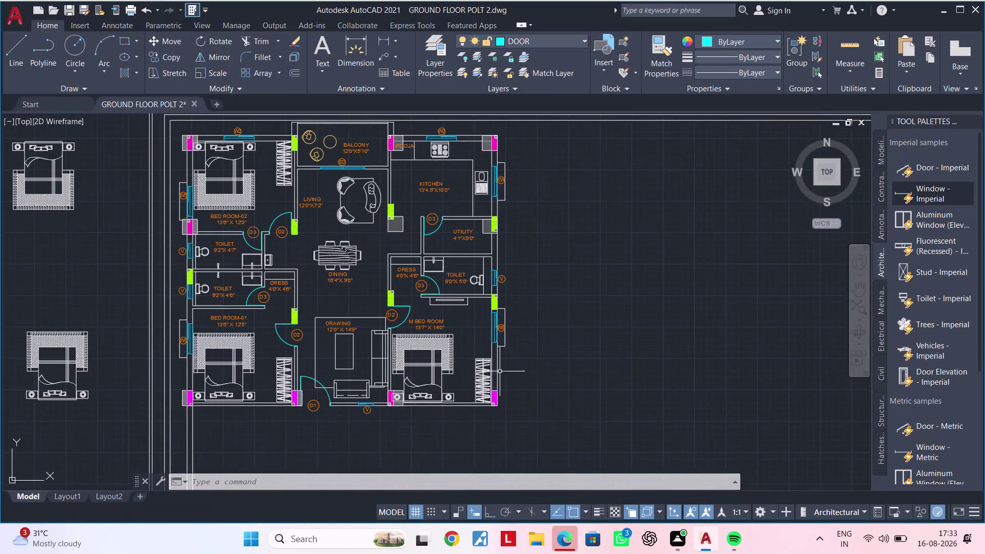
Bring the master bedroom's right wall into view and cancel any active command.
scroll(up, 3)
scroll(down, 3)
scroll(down, 3)
middle_drag(574, 355, 462, 347)
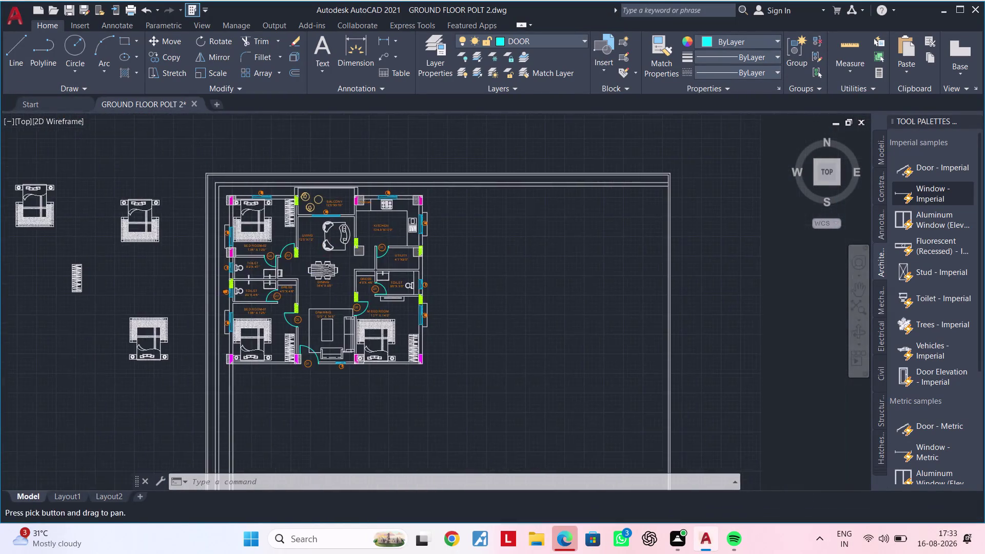
scroll(up, 3)
middle_drag(454, 336, 397, 340)
scroll(up, 3)
middle_drag(381, 340, 407, 329)
key(Escape)
key(Escape)
key(Escape)
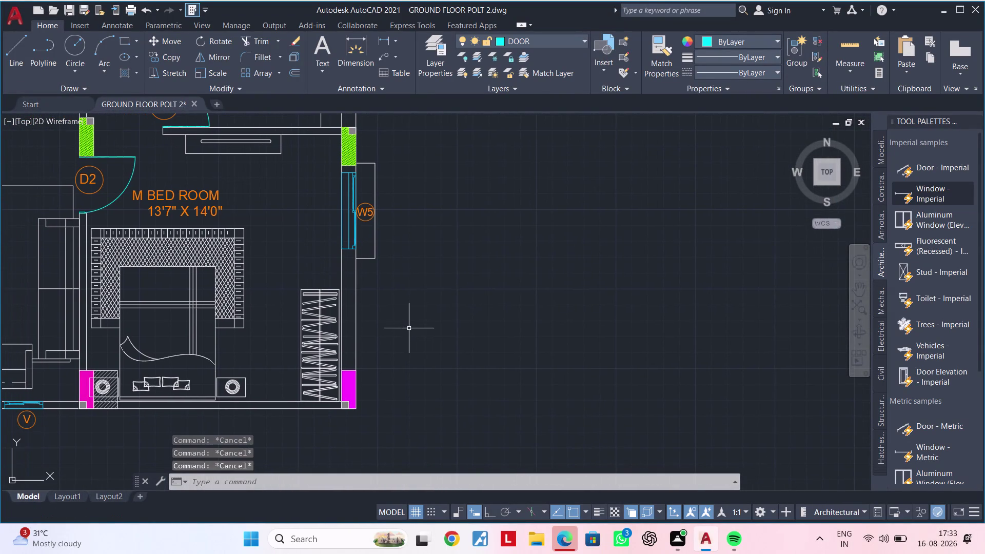
key(Escape)
Offset the right outer wall 6'6" to the right of the plan.
text(OF)
key(space)
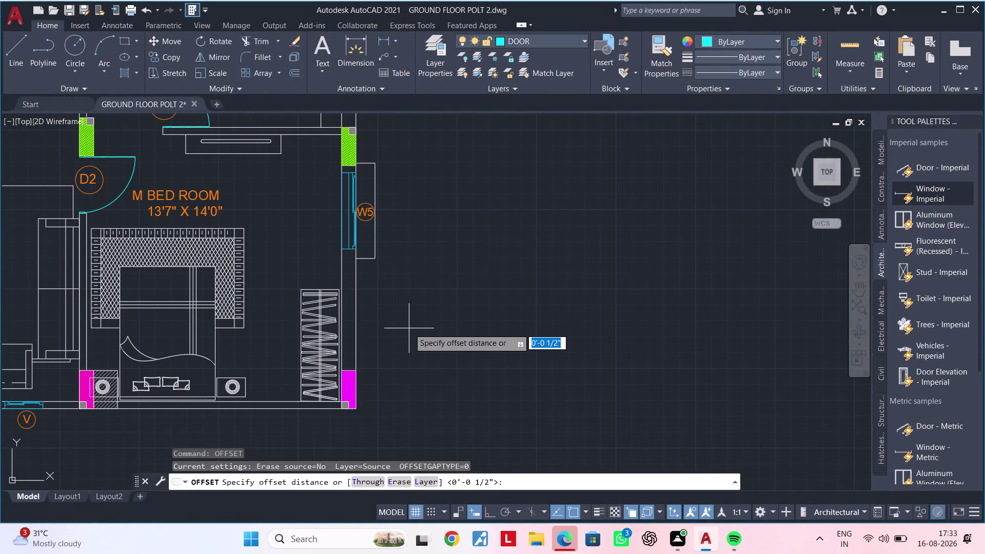
text(6')
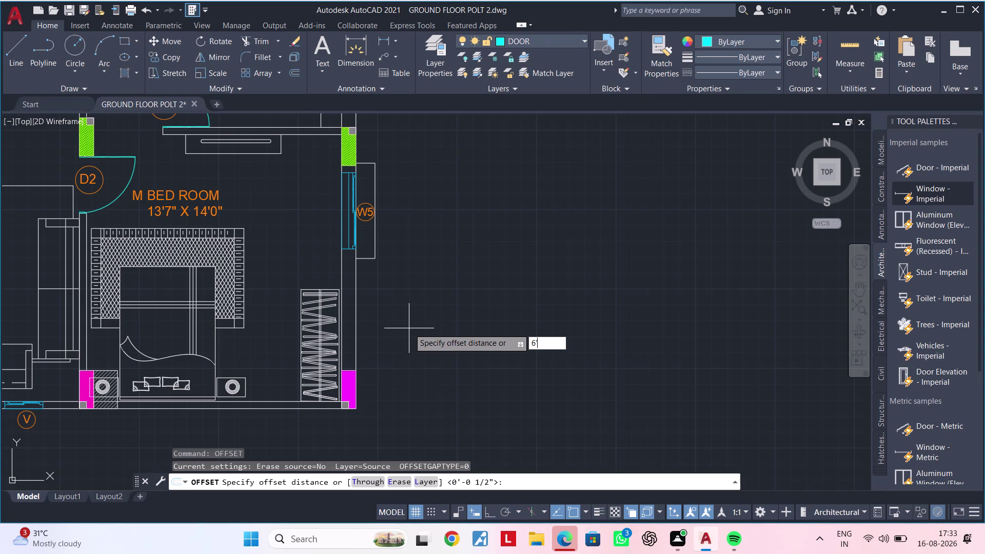
key(6)
key(shift+quotedbl)
key(Return)
click(355, 332)
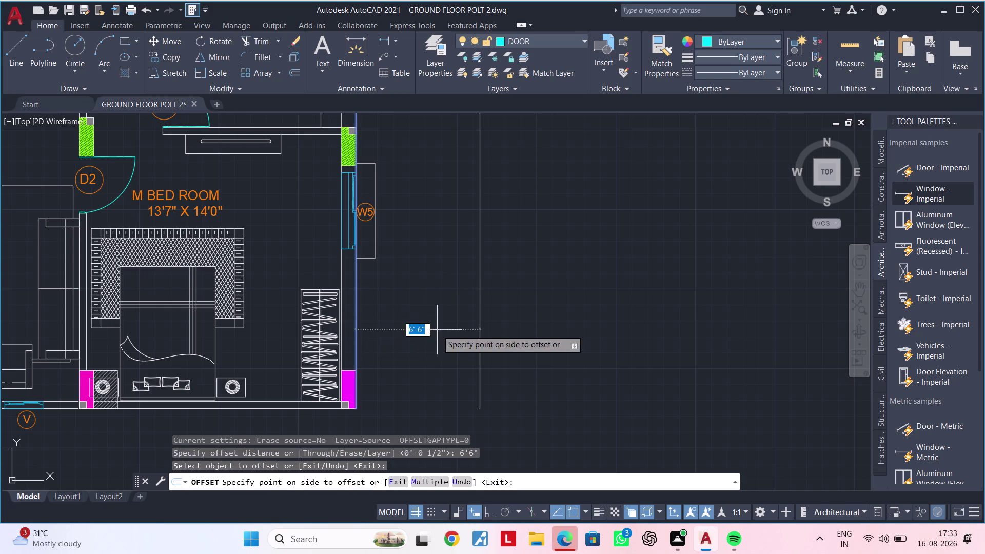
click(437, 329)
Inspect the new 6'6" offset line, then erase it.
scroll(down, 3)
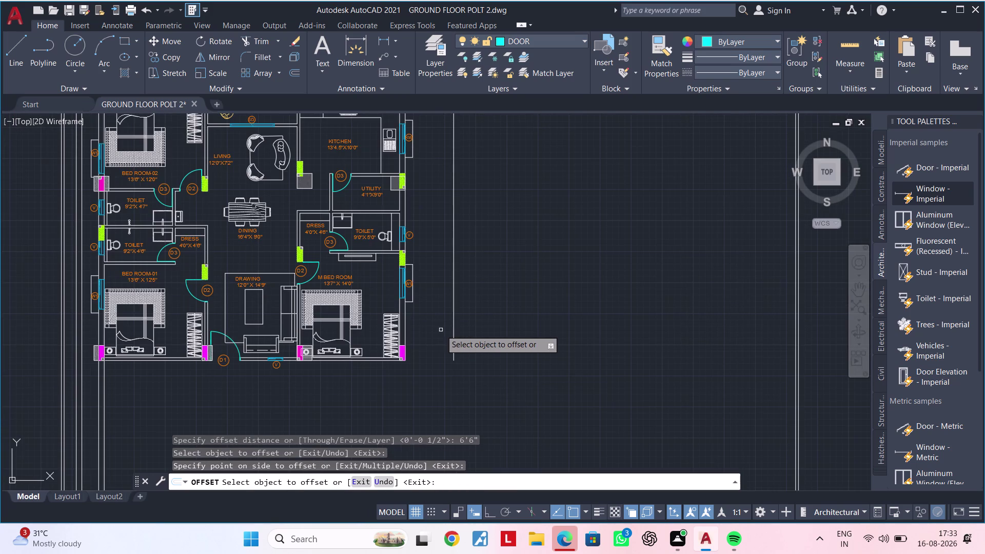
scroll(up, 3)
scroll(down, 3)
middle_drag(442, 328, 446, 327)
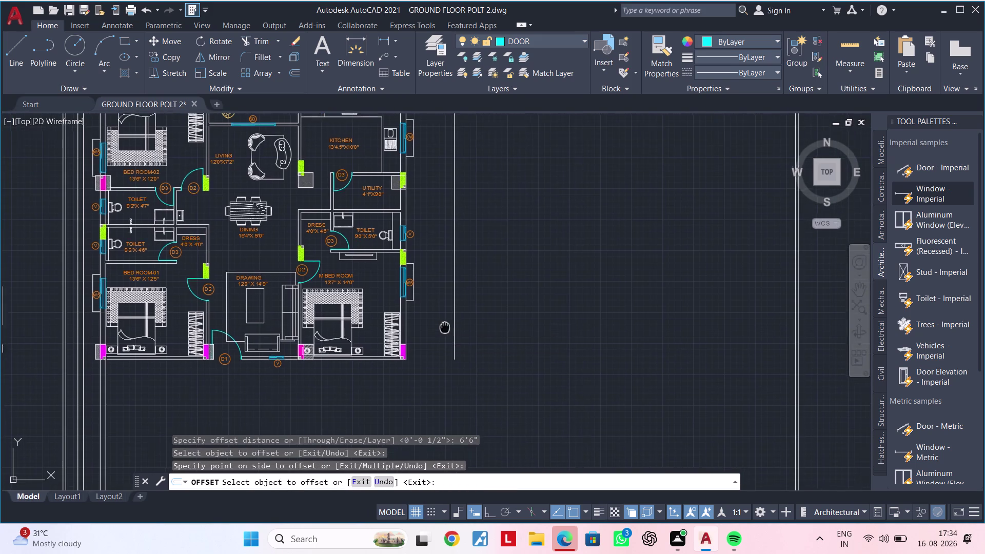
middle_drag(446, 327, 468, 323)
key(Escape)
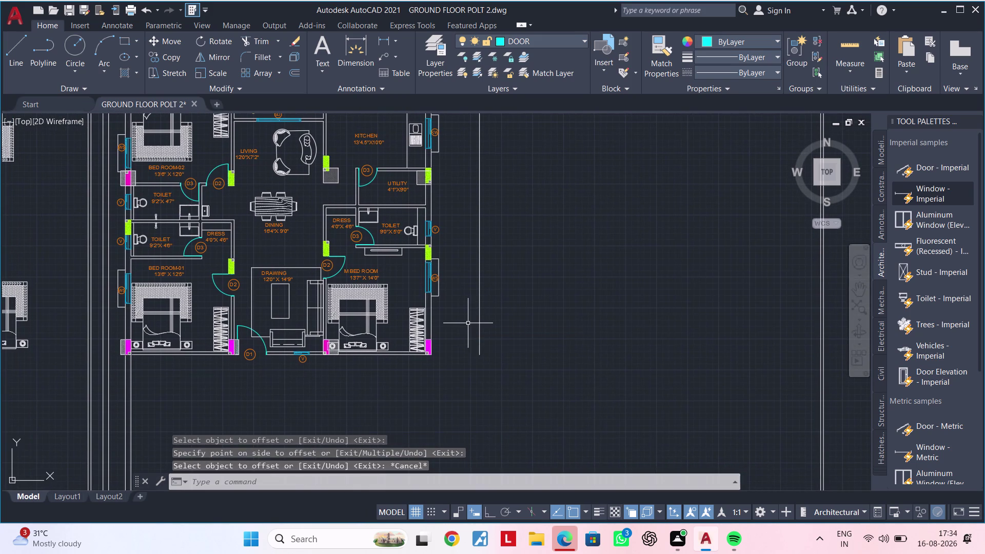
key(Escape)
click(480, 315)
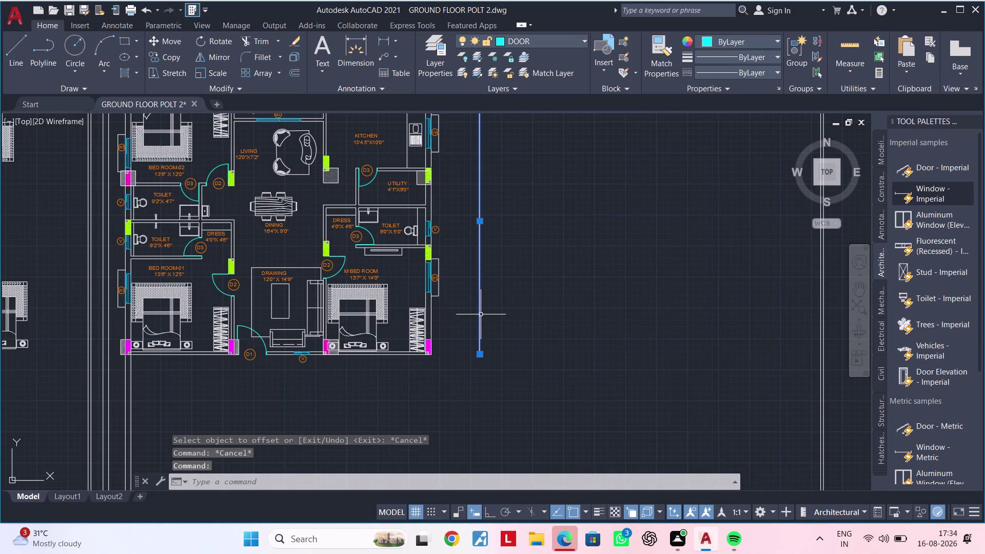
key(Delete)
Window-select the ground floor plan from its top-left corner to its bottom edge.
middle_drag(478, 287, 460, 408)
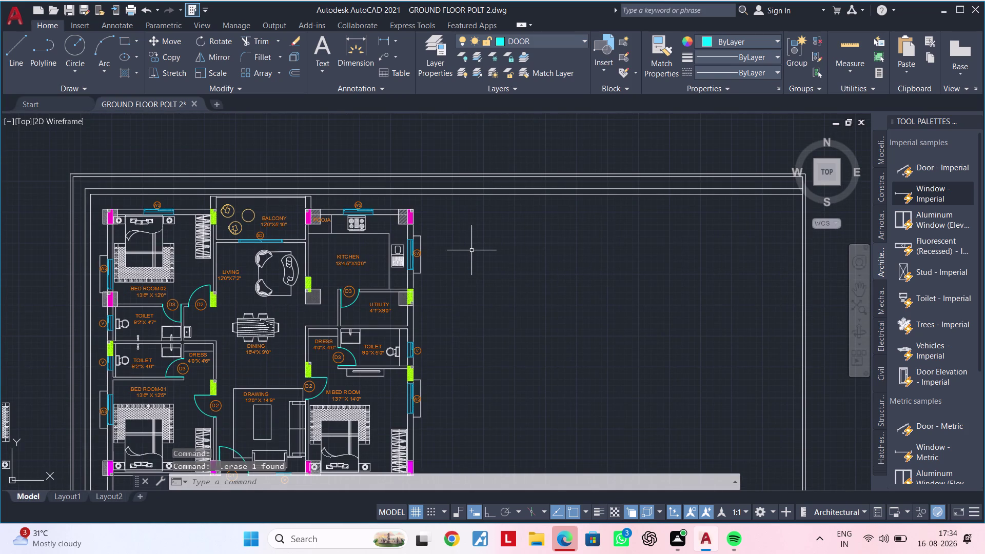
scroll(down, 3)
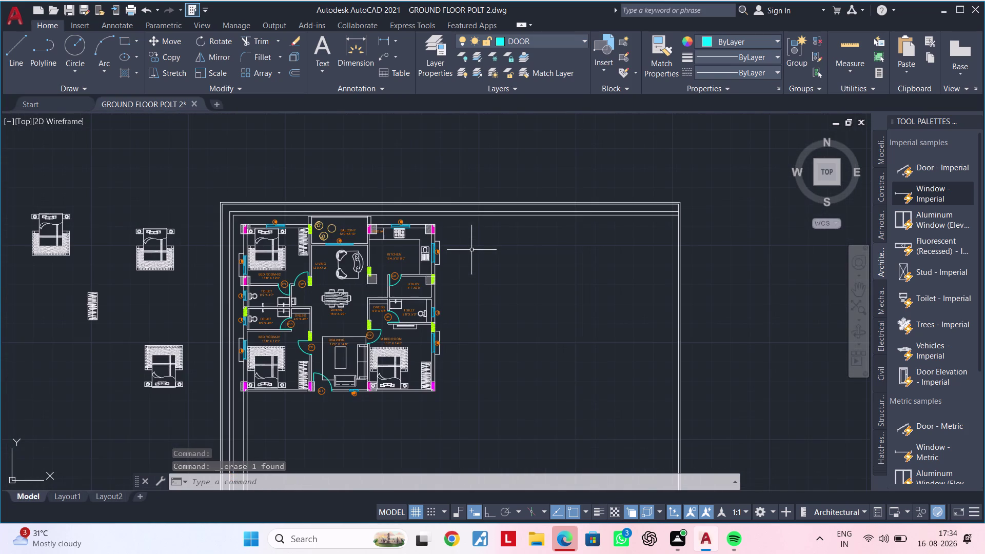
middle_drag(469, 264, 423, 290)
scroll(up, 3)
middle_drag(414, 288, 423, 280)
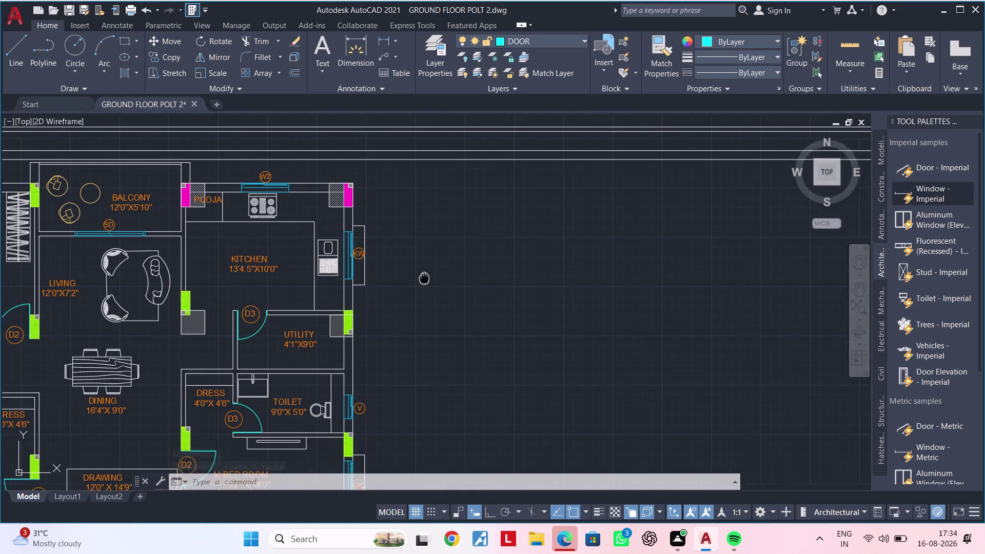
middle_drag(423, 280, 471, 235)
scroll(down, 3)
middle_drag(471, 244, 459, 259)
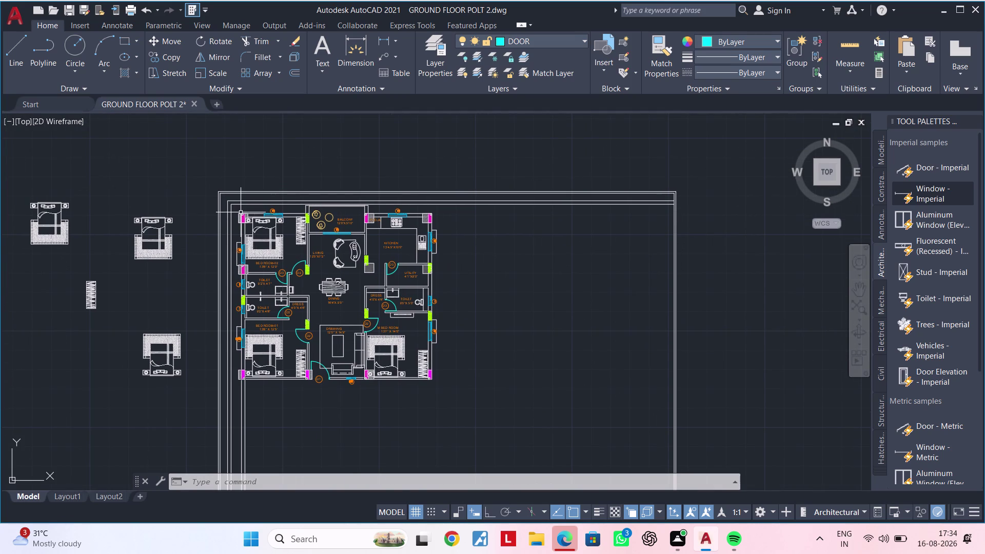
scroll(up, 3)
click(225, 204)
scroll(down, 3)
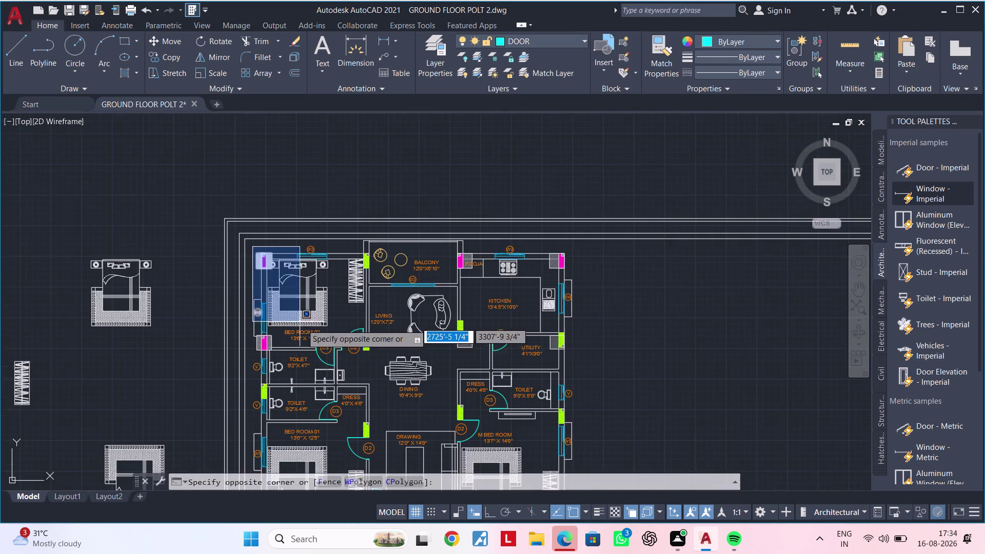
middle_drag(307, 329, 289, 212)
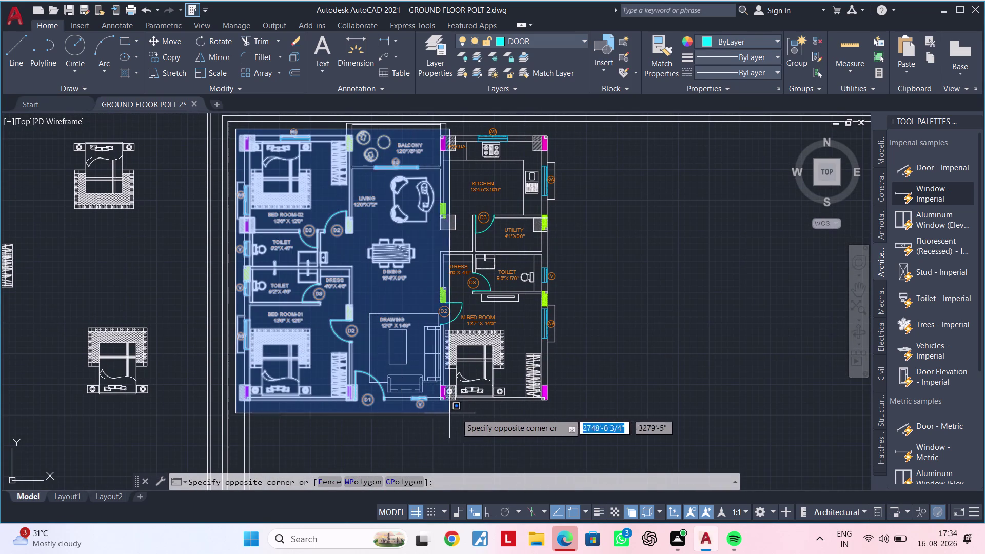
click(566, 415)
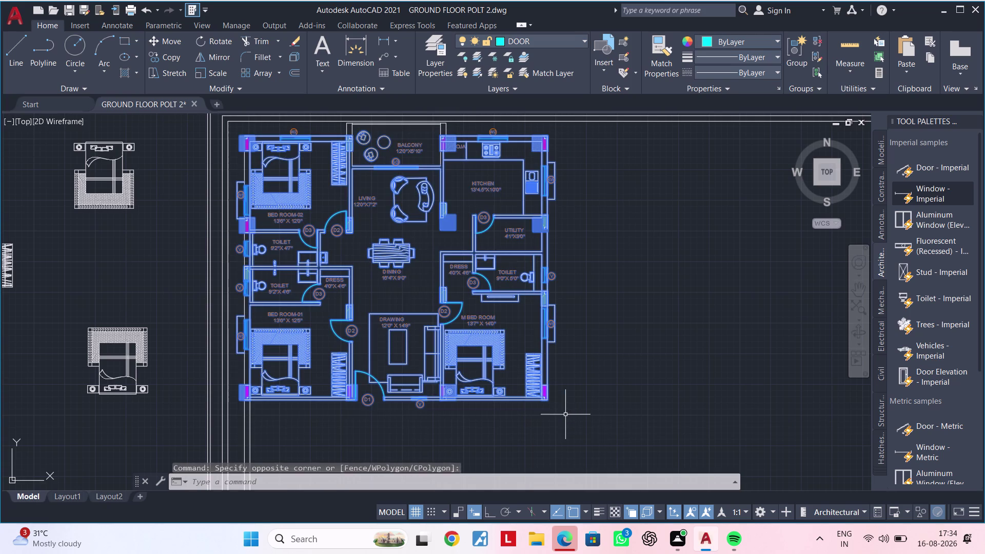
Add two more selection windows around the plan's top-left edge.
middle_drag(618, 262, 630, 411)
scroll(up, 3)
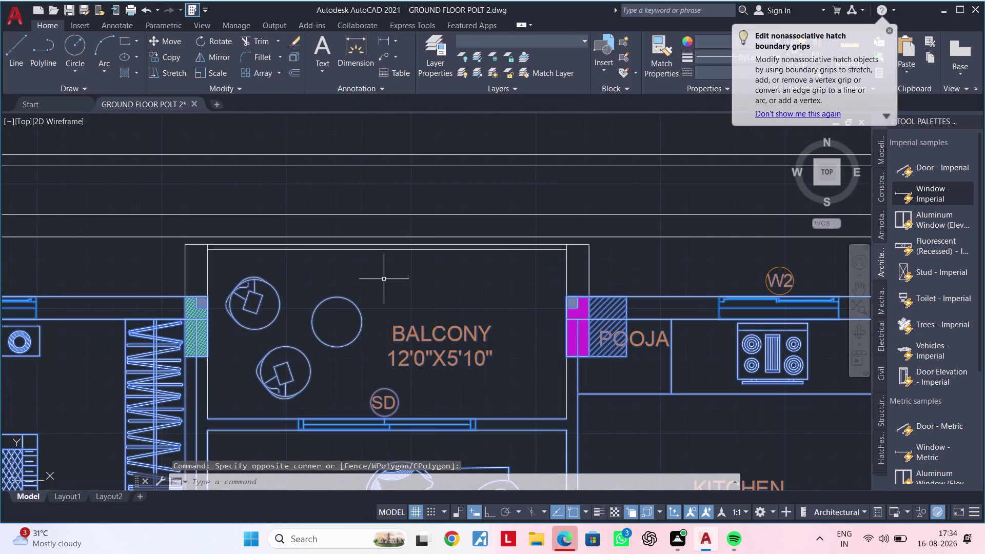
middle_drag(384, 279, 423, 307)
scroll(up, 3)
click(140, 270)
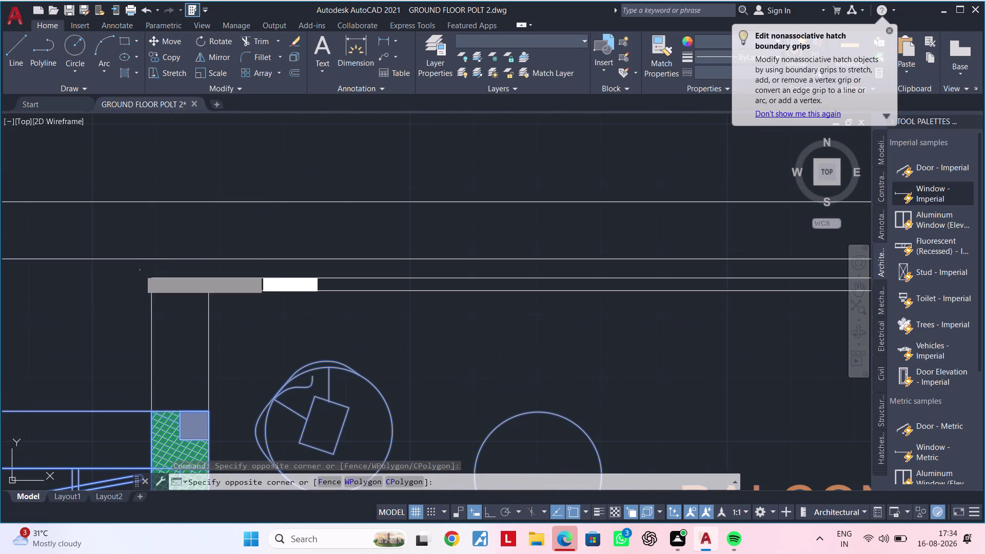
click(298, 358)
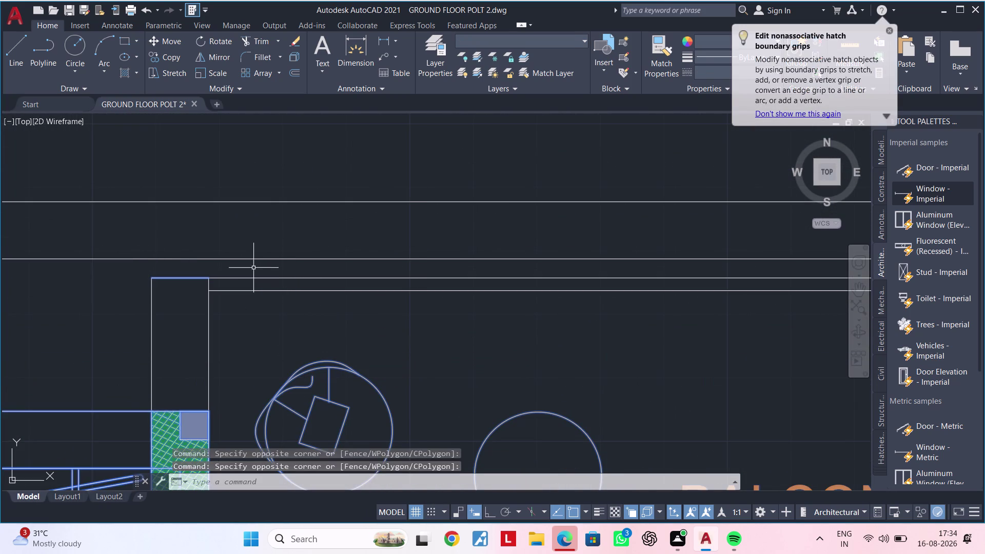
click(253, 267)
click(136, 346)
Add the balcony and pooja walls to the selection, then view the whole plan and boundary.
scroll(down, 3)
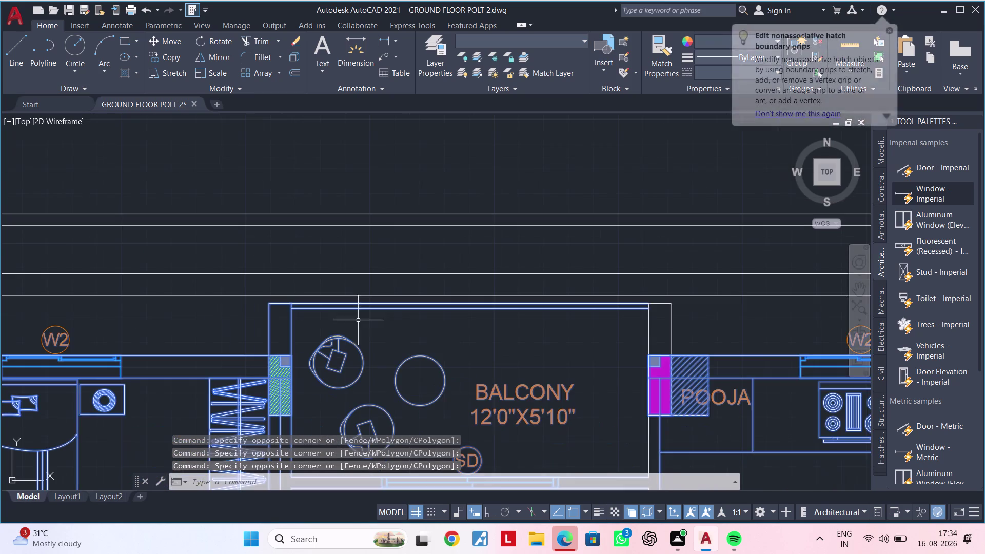
middle_drag(446, 319, 212, 329)
scroll(up, 3)
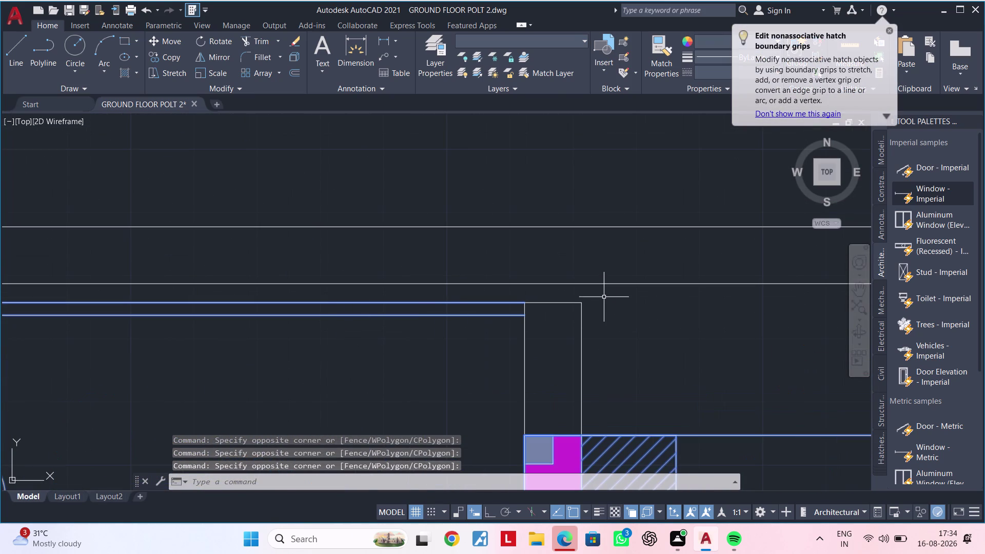
click(604, 293)
click(436, 397)
scroll(down, 3)
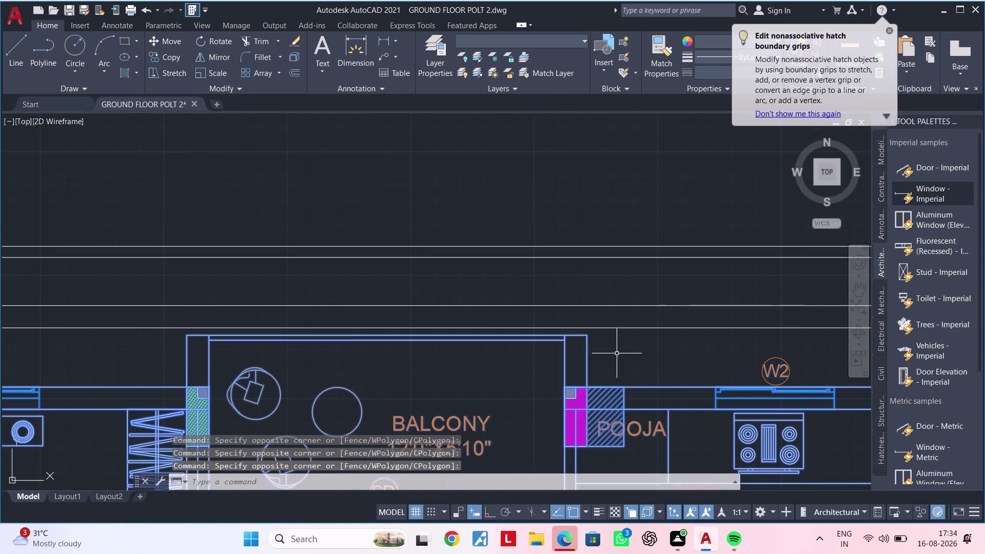
scroll(down, 3)
middle_drag(641, 352, 347, 293)
scroll(down, 3)
middle_drag(621, 310, 337, 289)
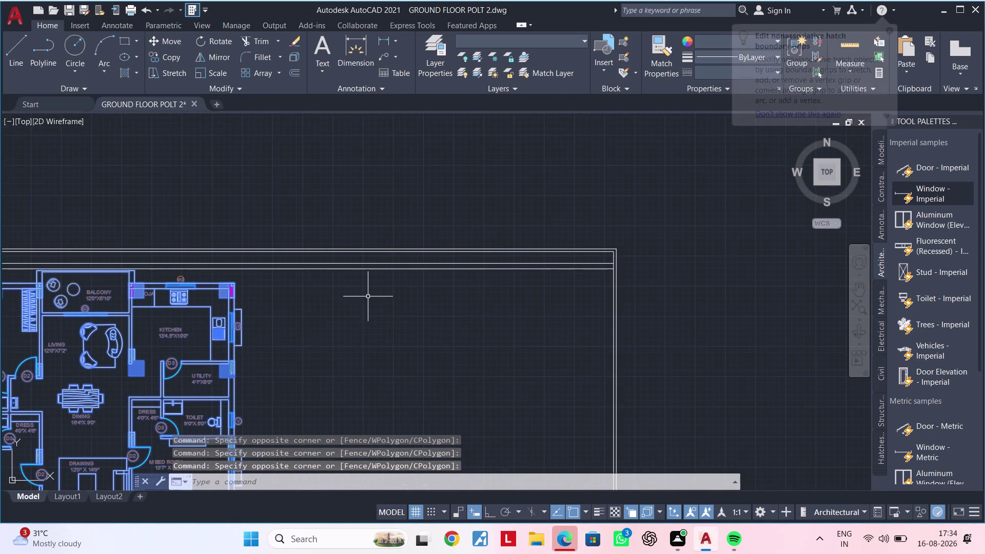
Start Mirror (MI) on the selection and set the first mirror point at the plan's right edge.
text(MI)
key(space)
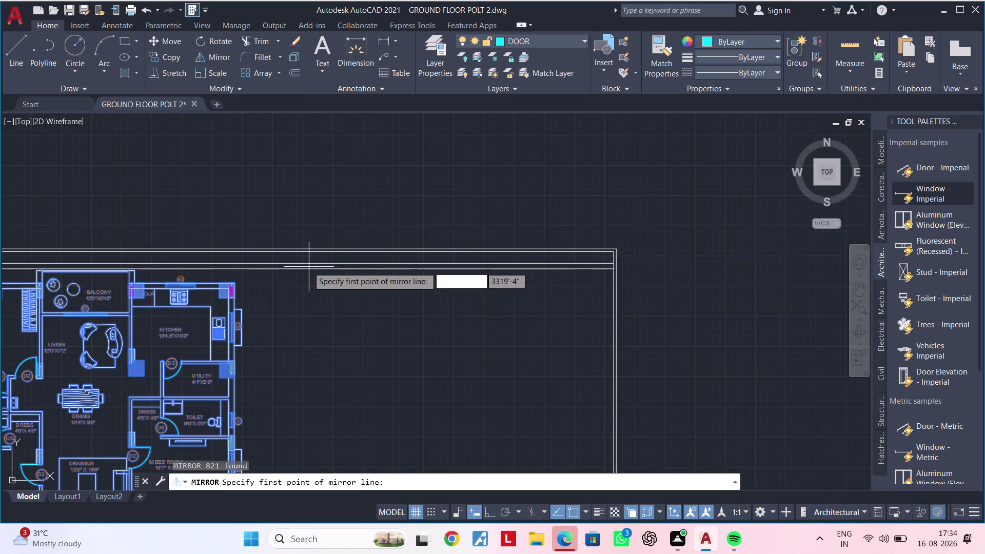
click(270, 269)
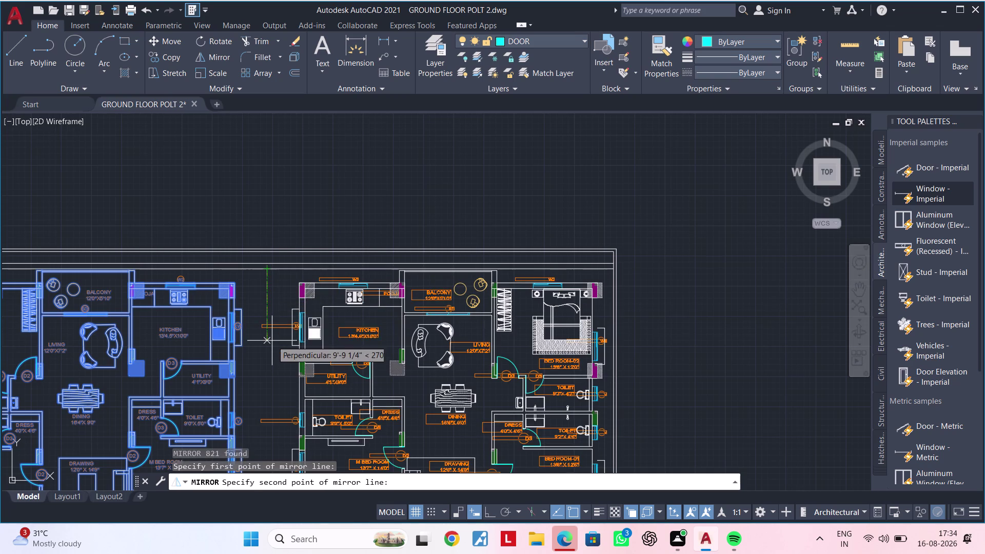
middle_drag(272, 343, 317, 190)
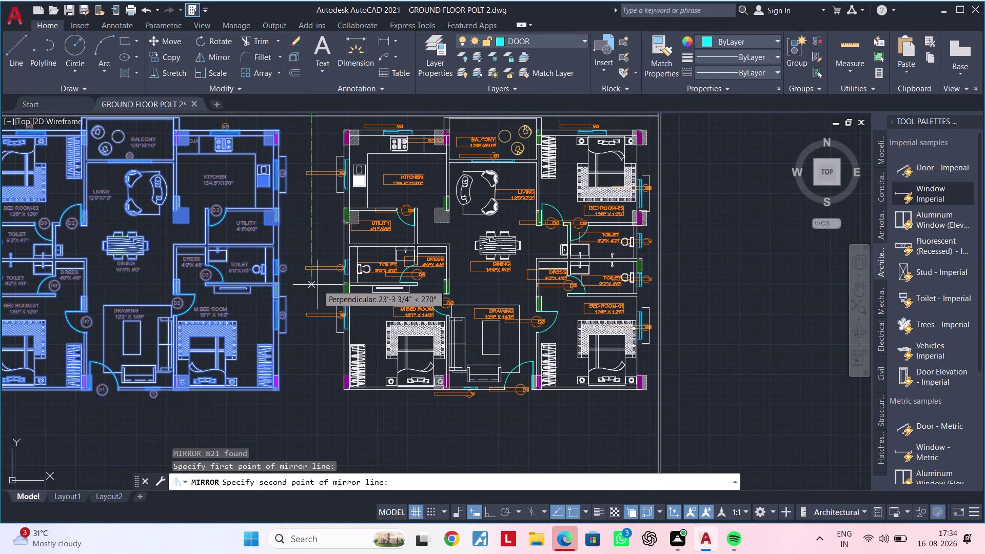
scroll(down, 3)
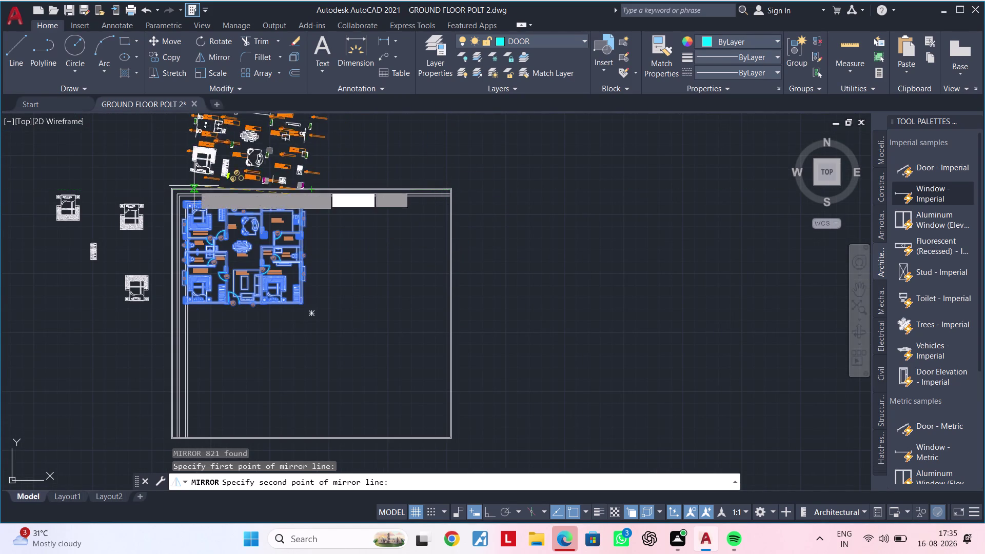
middle_drag(193, 186, 176, 272)
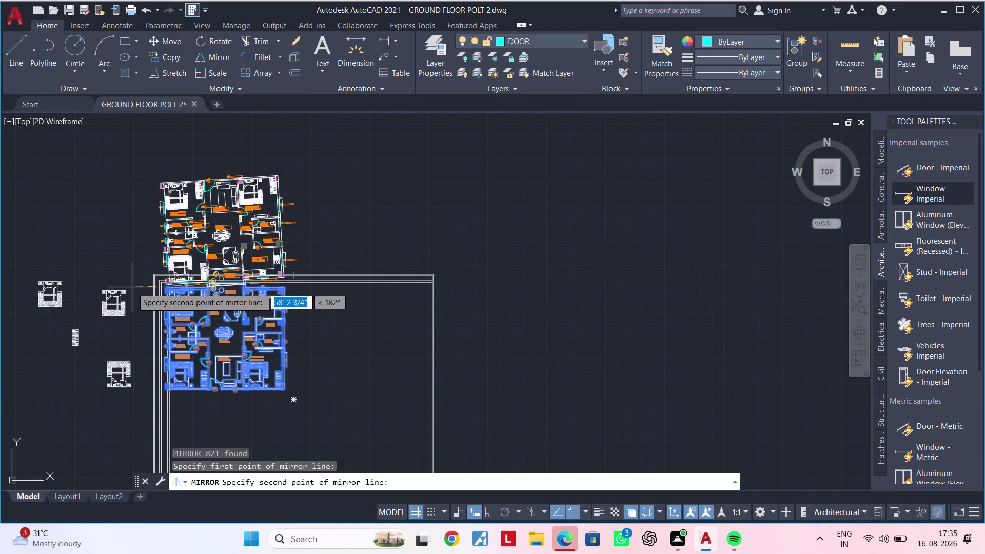
scroll(up, 3)
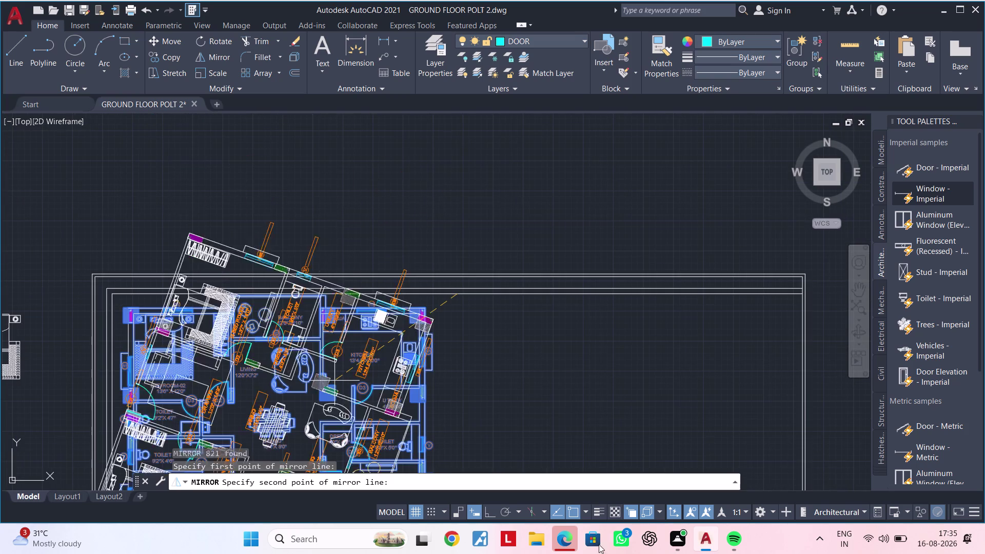
Turn Ortho on to keep the mirror line vertical, previewing the twin unit inside the boundary.
click(491, 511)
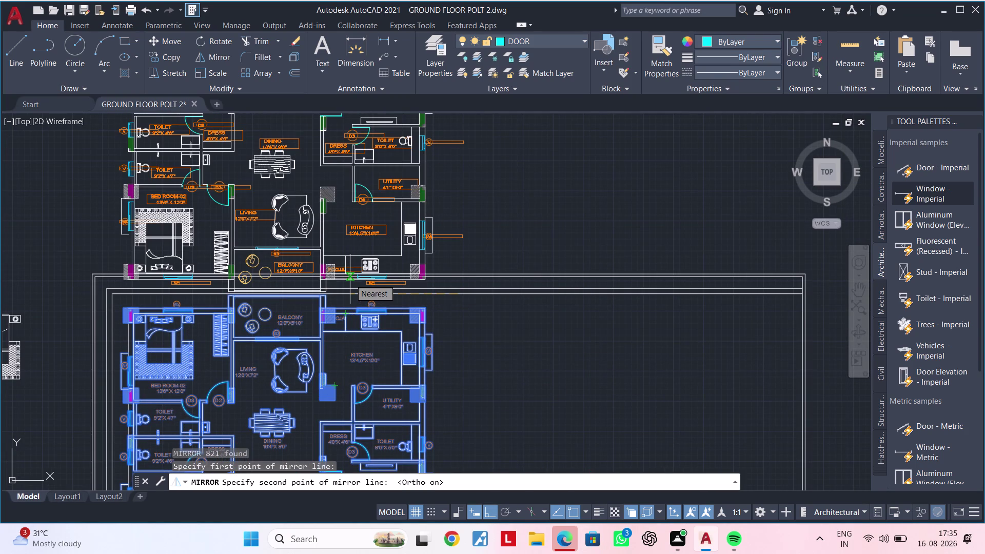
scroll(down, 3)
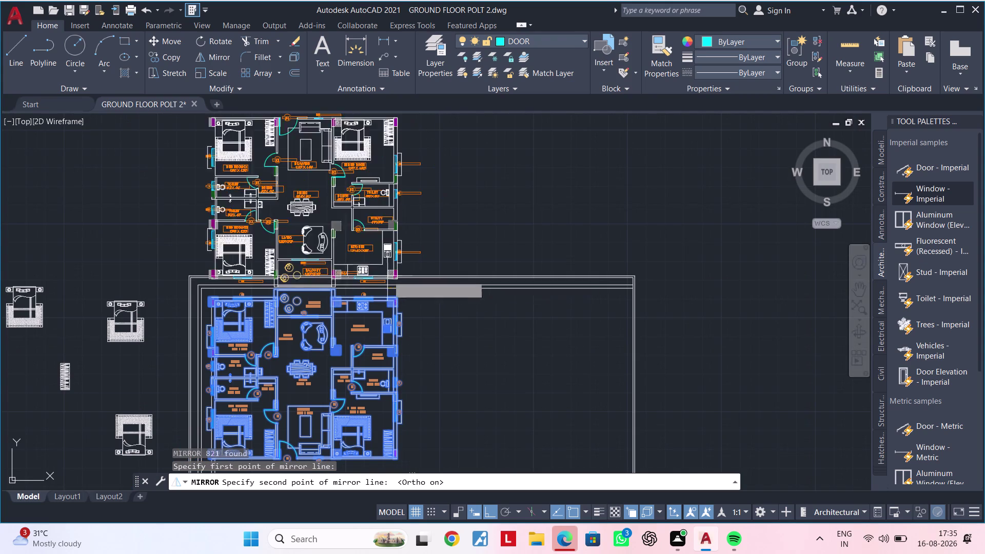
middle_drag(458, 370, 530, 197)
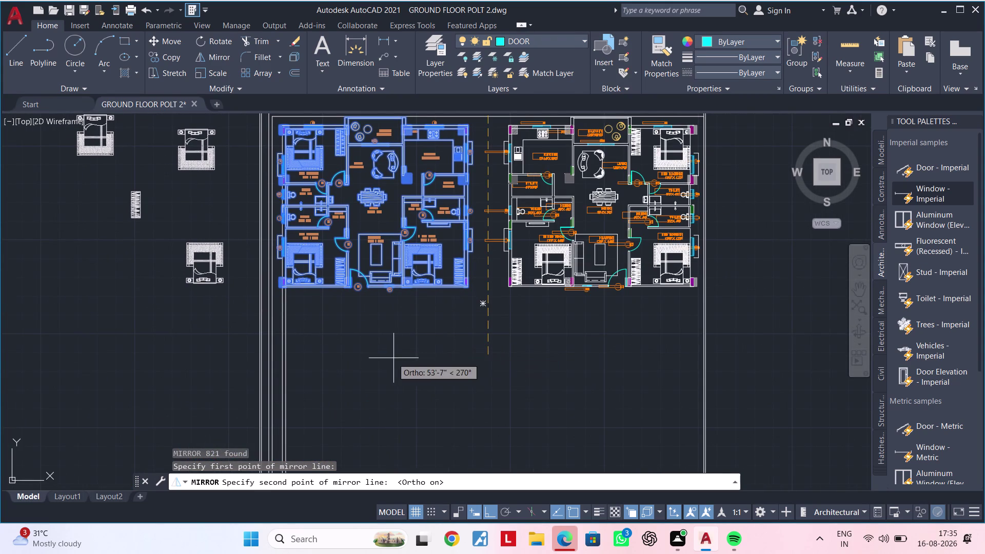
middle_drag(496, 352, 373, 410)
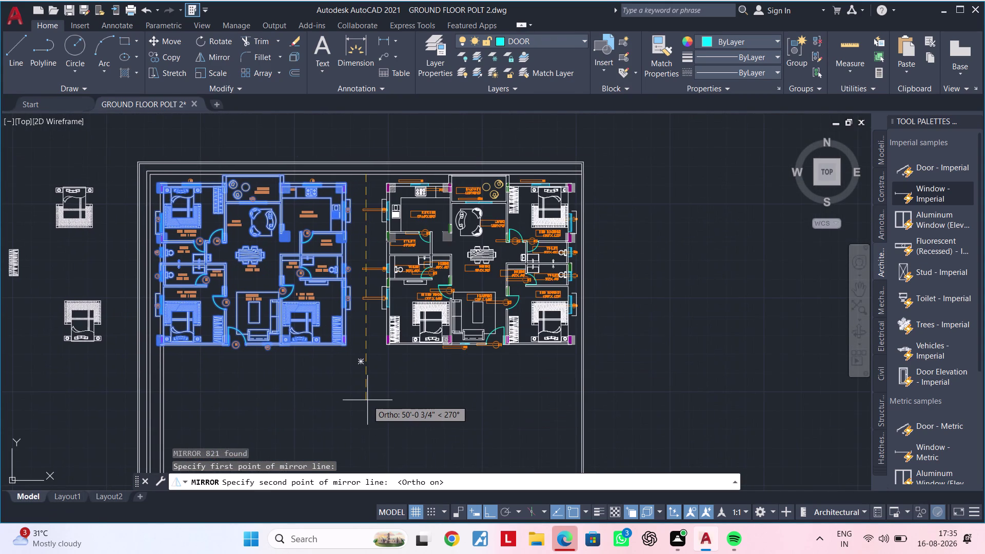